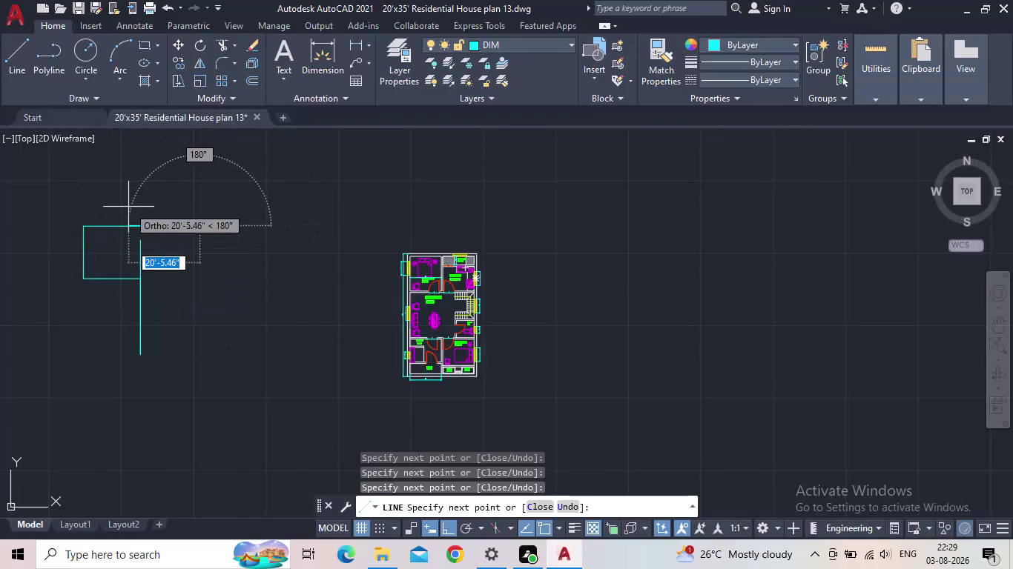
Extend the cyan outline's top edge to the right and turn it downward with Ortho on.
click(132, 206)
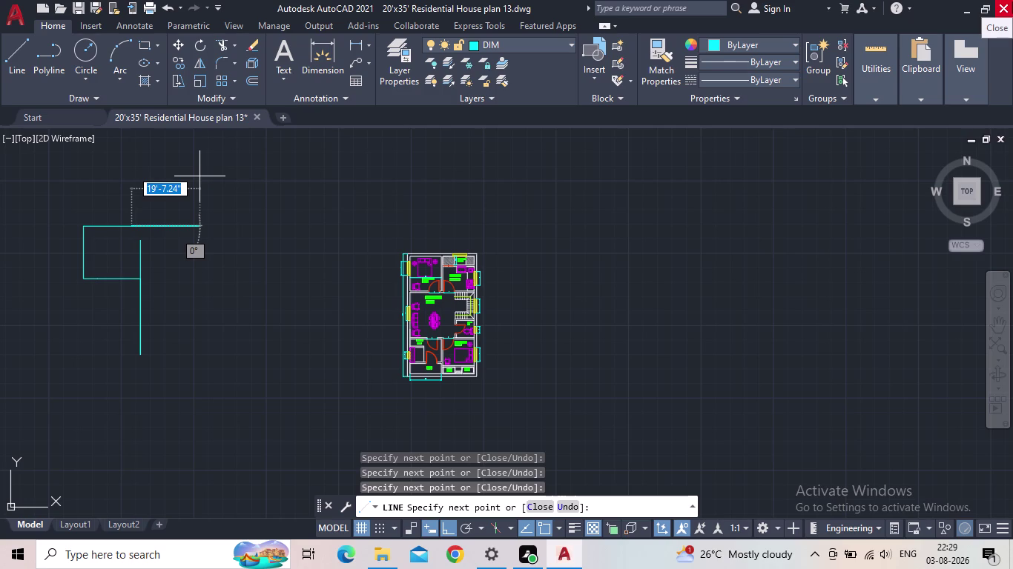
click(194, 247)
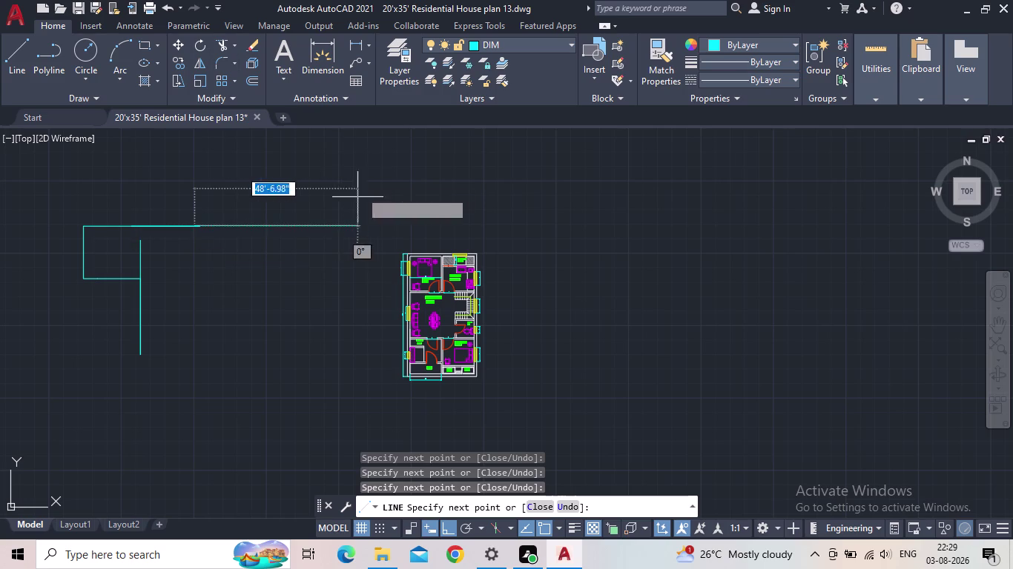
click(225, 298)
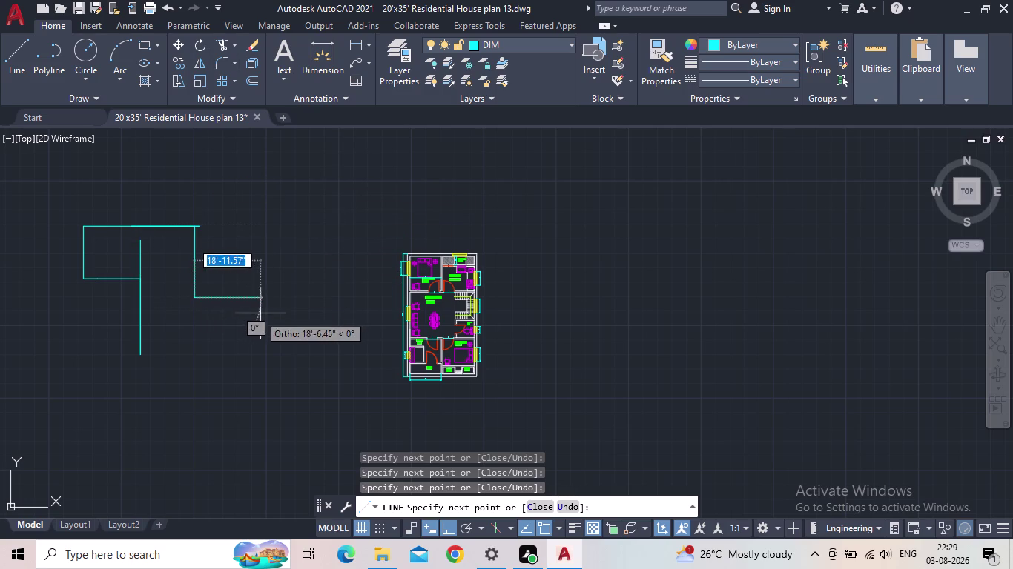
Add four short orthogonal cyan edges, stepping the outline back toward its original corner.
click(258, 314)
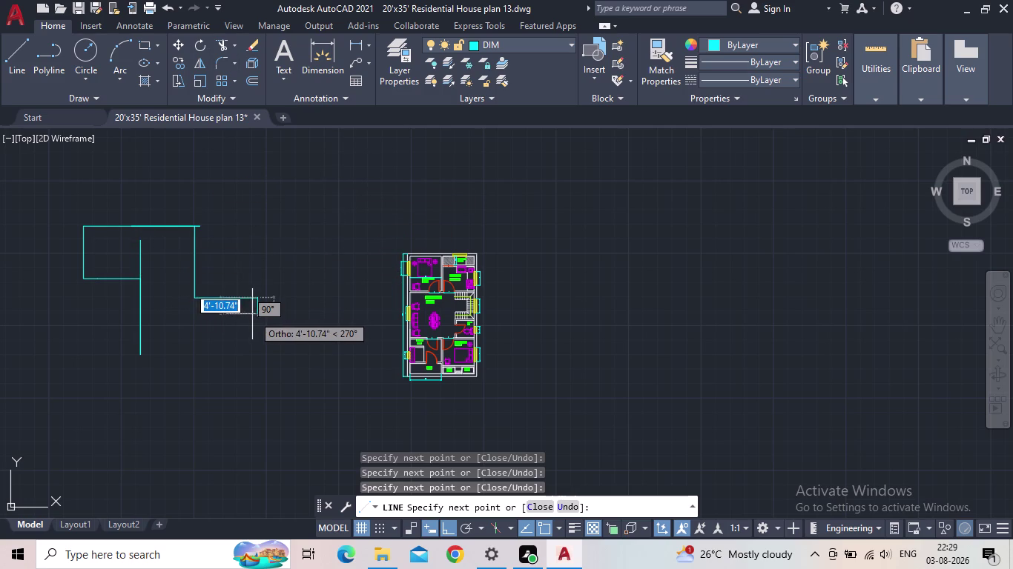
click(217, 338)
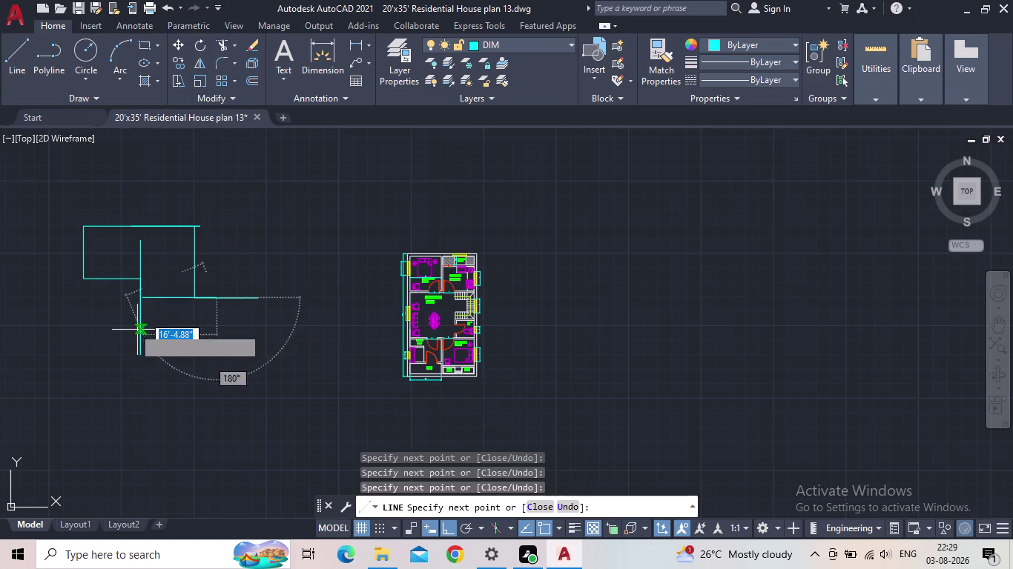
click(167, 304)
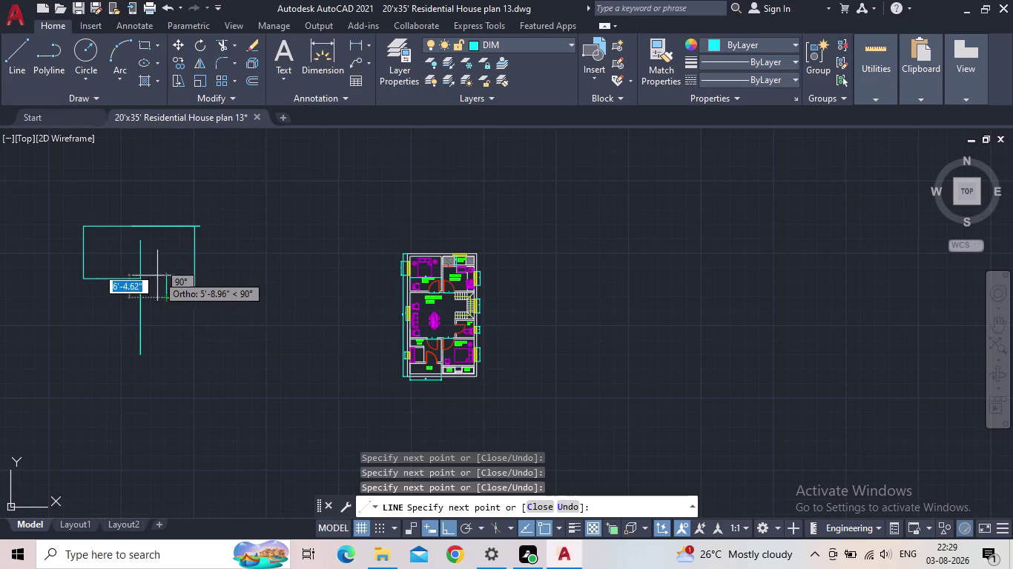
click(158, 273)
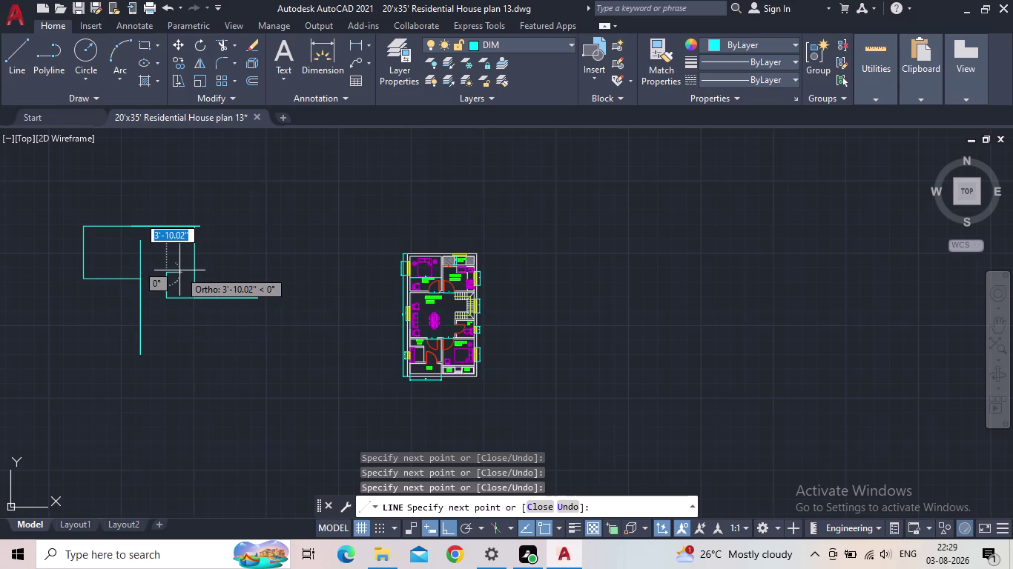